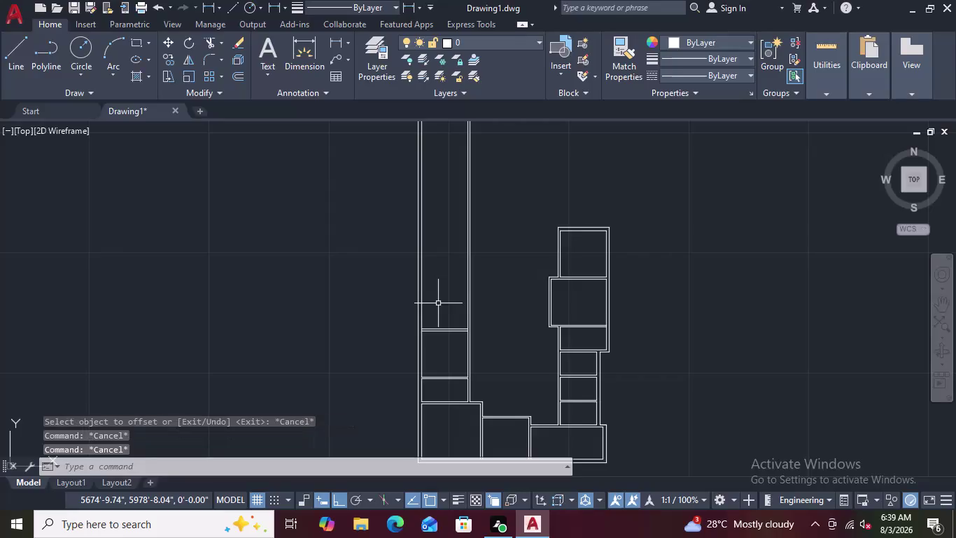
Cancel the unfinished offset and zoom in on the wall junction.
key(Escape)
key(Escape)
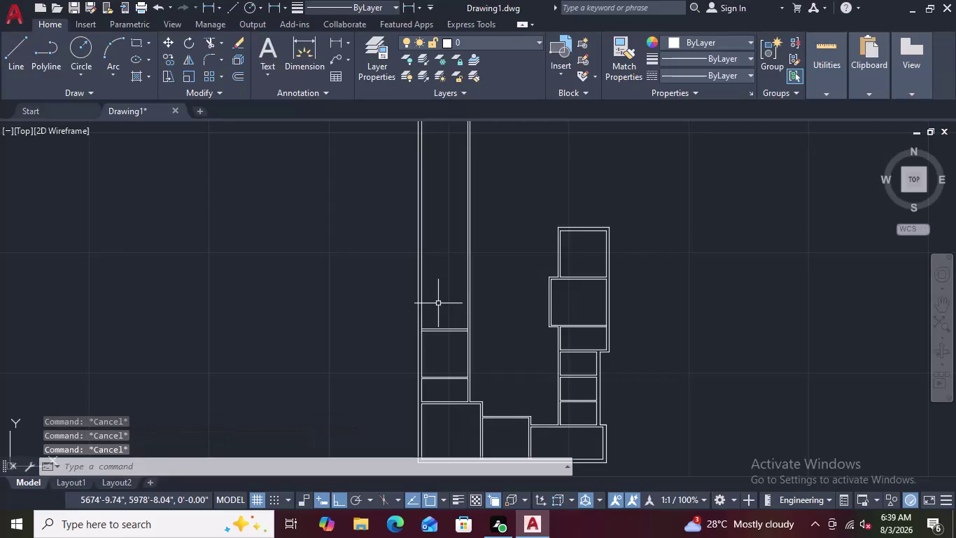
scroll(up, 3)
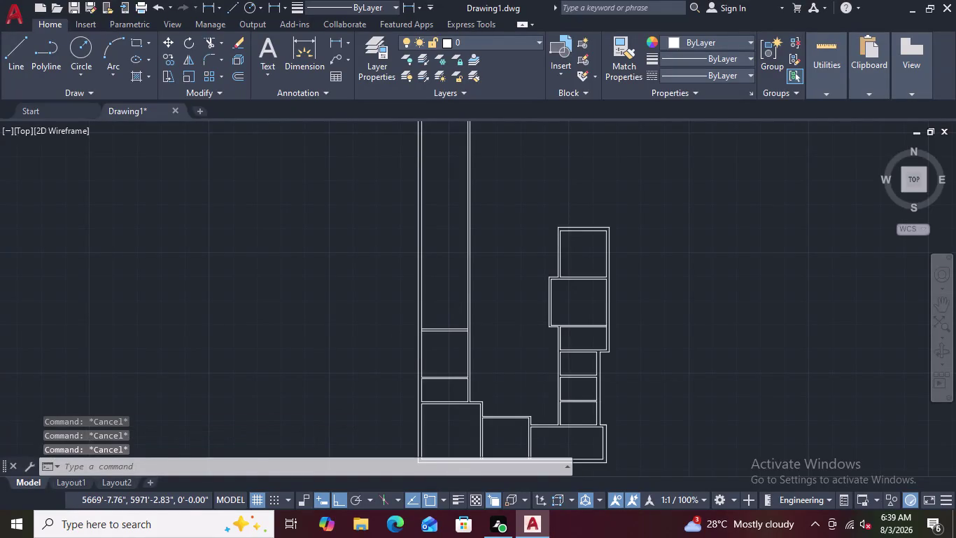
scroll(up, 3)
scroll(up, 3)
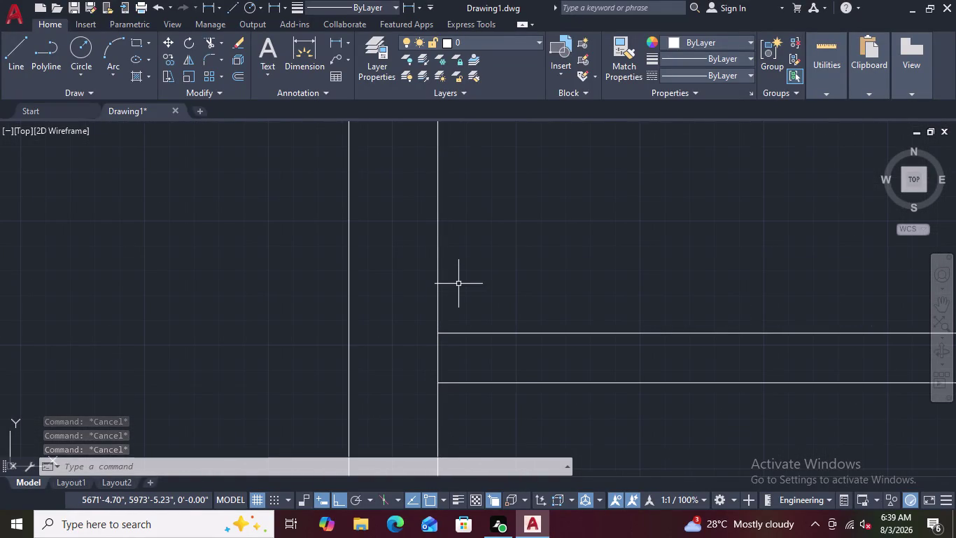
key(Escape)
Trim away the wall line between the two partition lines using TR.
text(T)
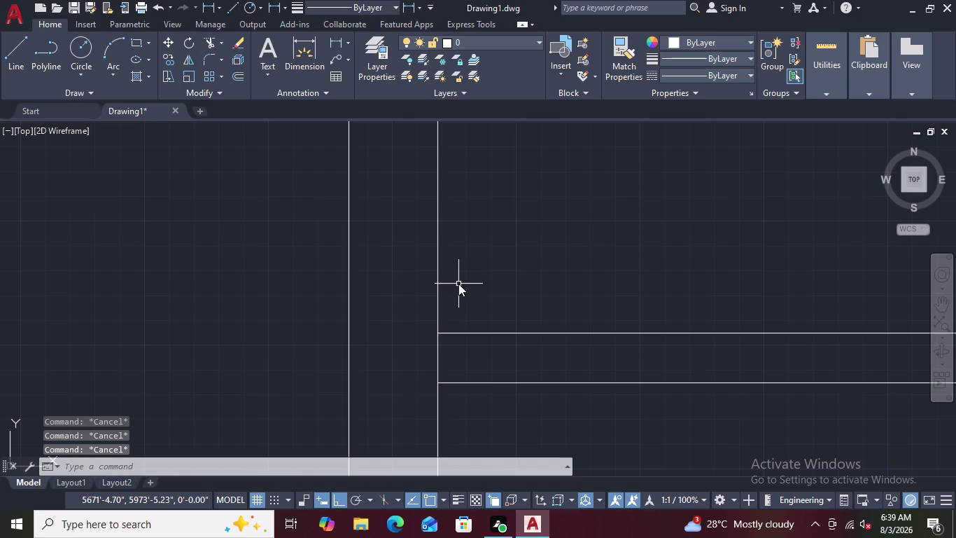
text(R)
key(space)
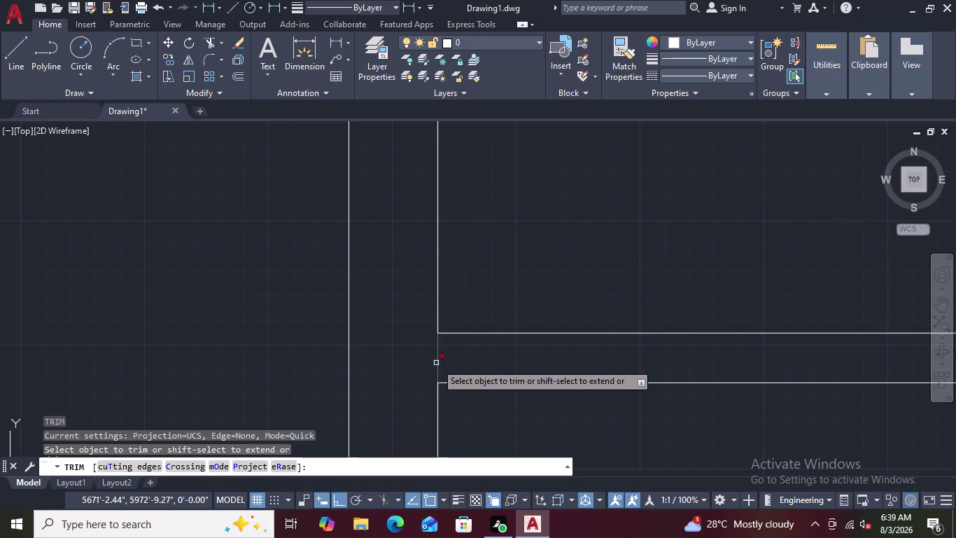
click(436, 363)
Trim the wall segment at the next wall junction.
scroll(down, 3)
scroll(down, 3)
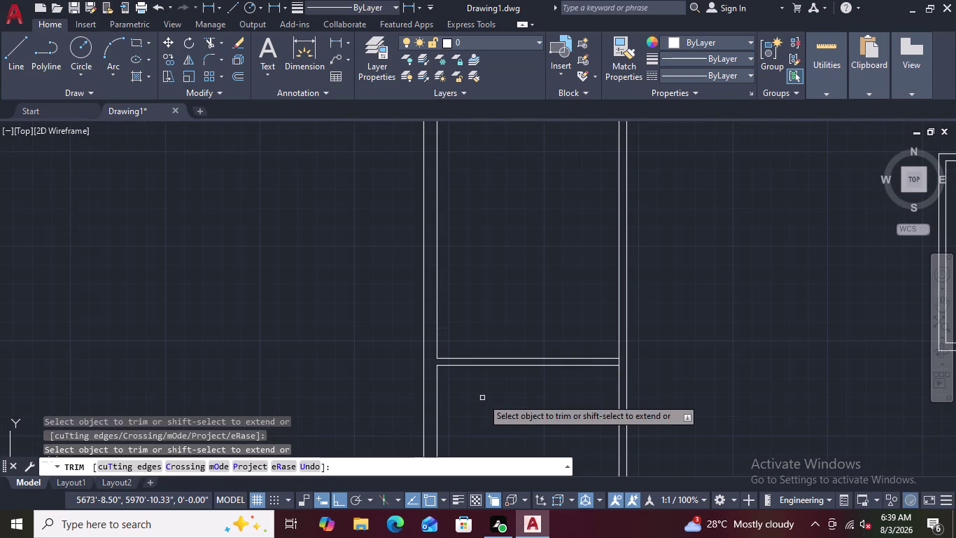
middle_drag(482, 397, 485, 292)
scroll(up, 3)
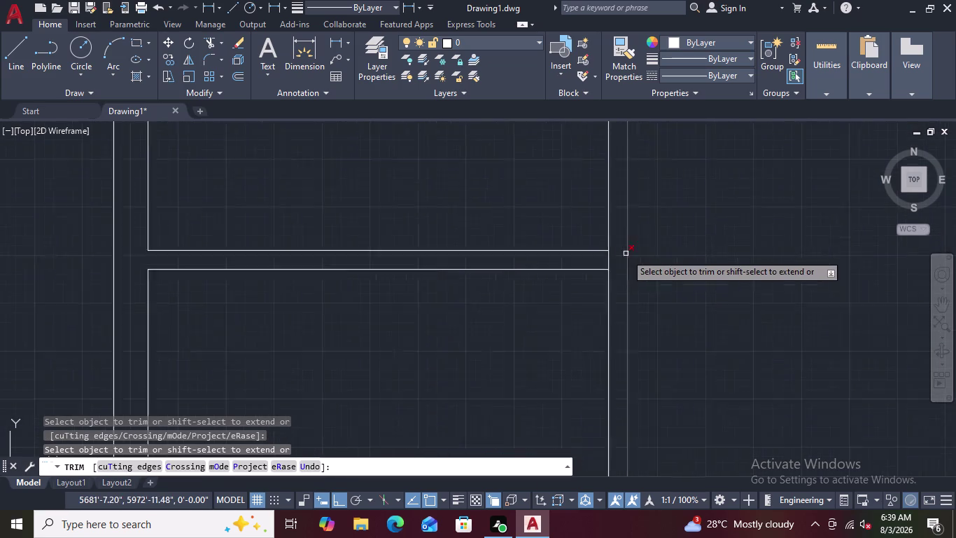
scroll(up, 3)
click(596, 263)
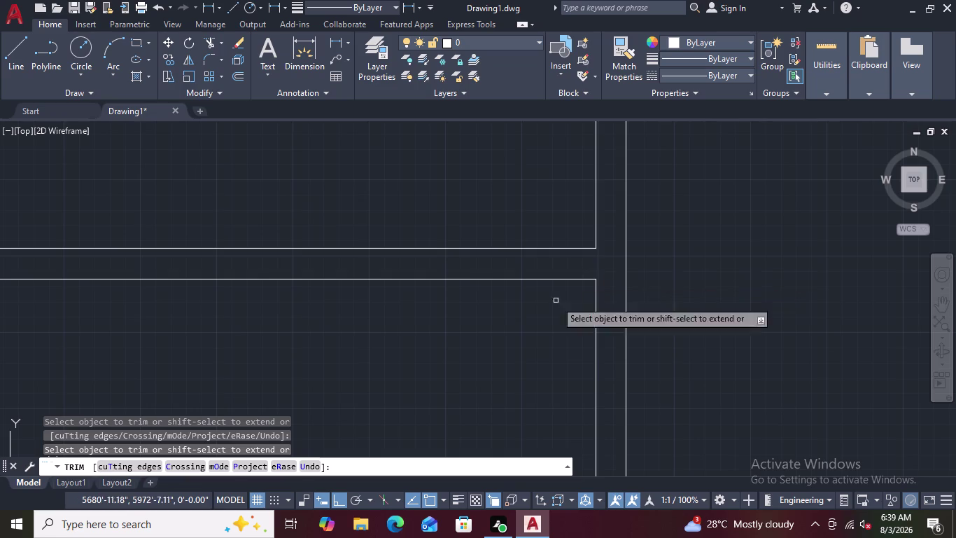
Pan to the left column of rooms and end the trim command.
scroll(down, 3)
scroll(up, 3)
middle_drag(455, 374, 488, 260)
scroll(down, 3)
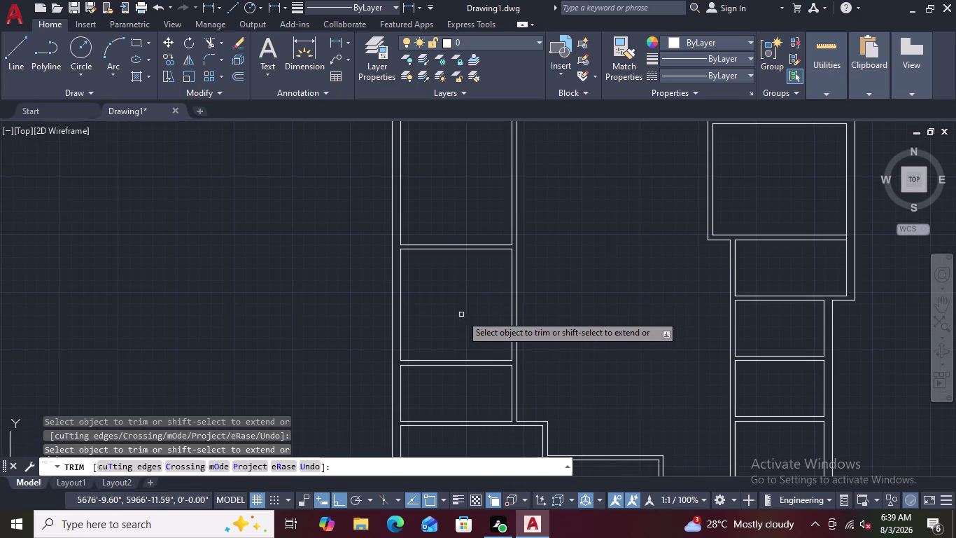
middle_drag(455, 328, 458, 320)
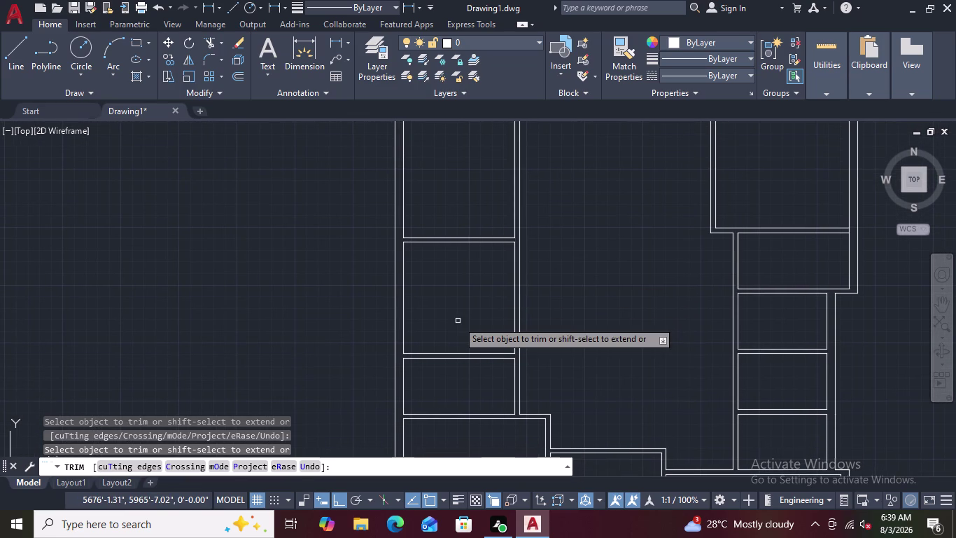
key(Escape)
key(Escape)
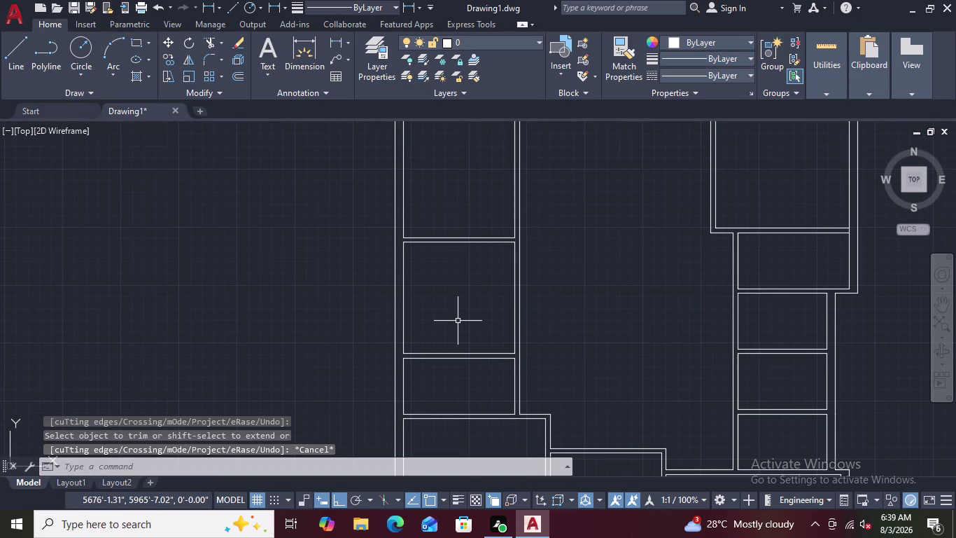
key(Escape)
key(Escape)
key(Escape)
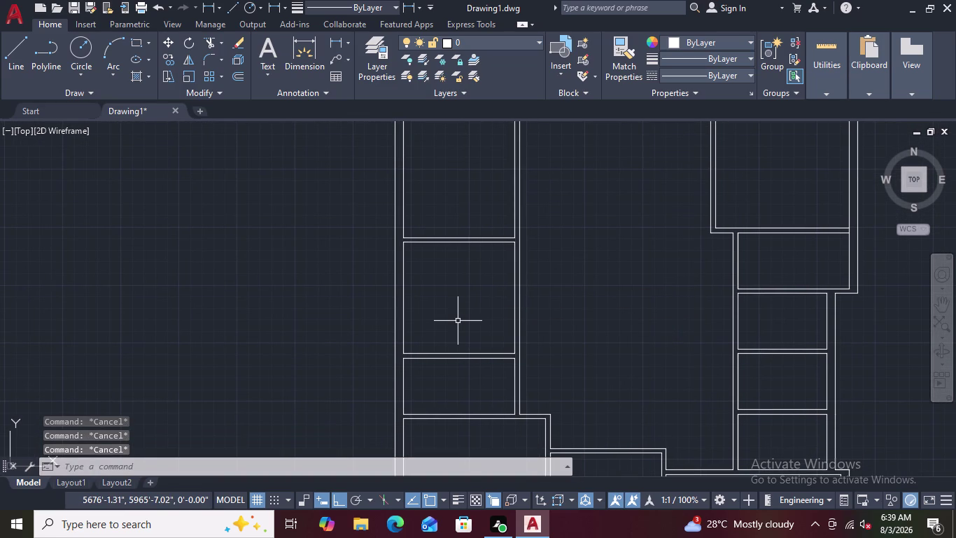
key(Escape)
key(Escape)
key(Escape)
key(Escape)
key(Escape)
scroll(down, 3)
scroll(up, 3)
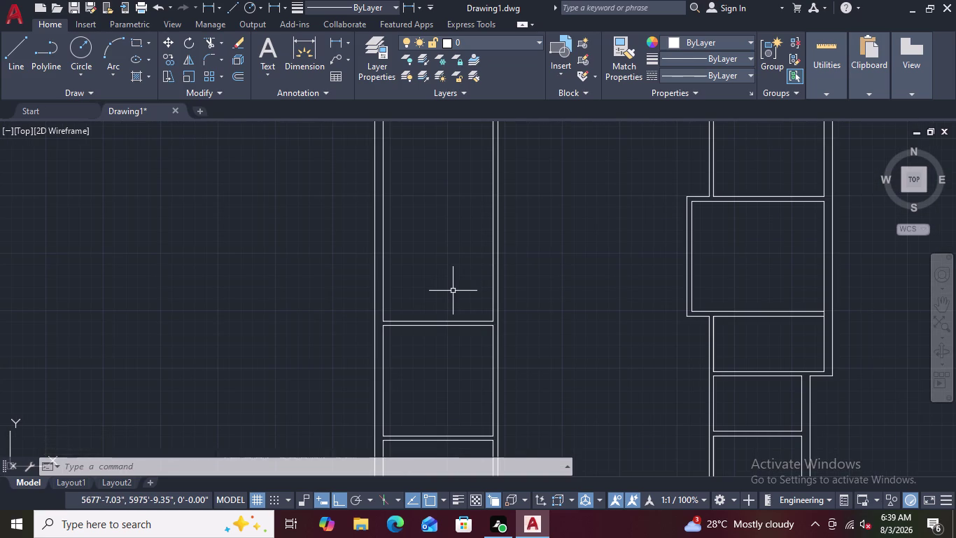
key(Escape)
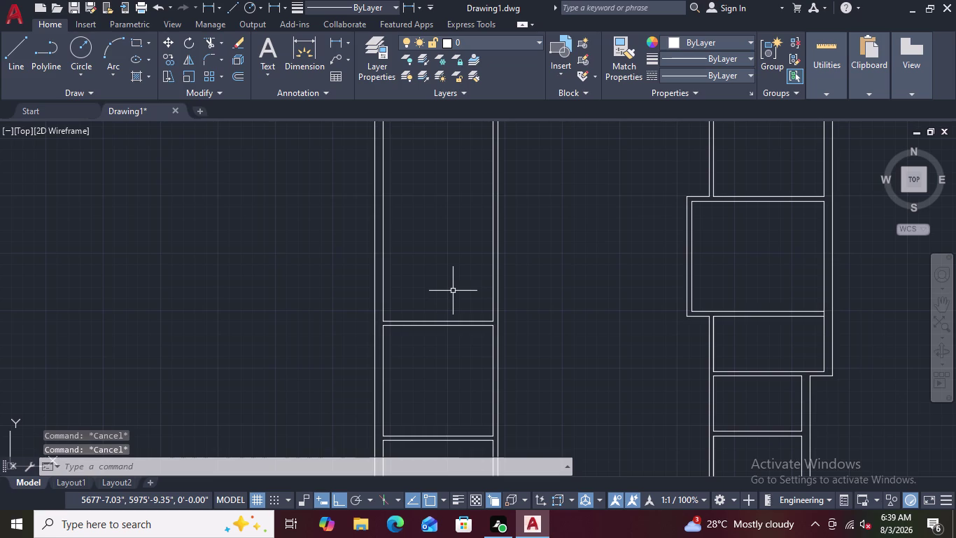
key(Escape)
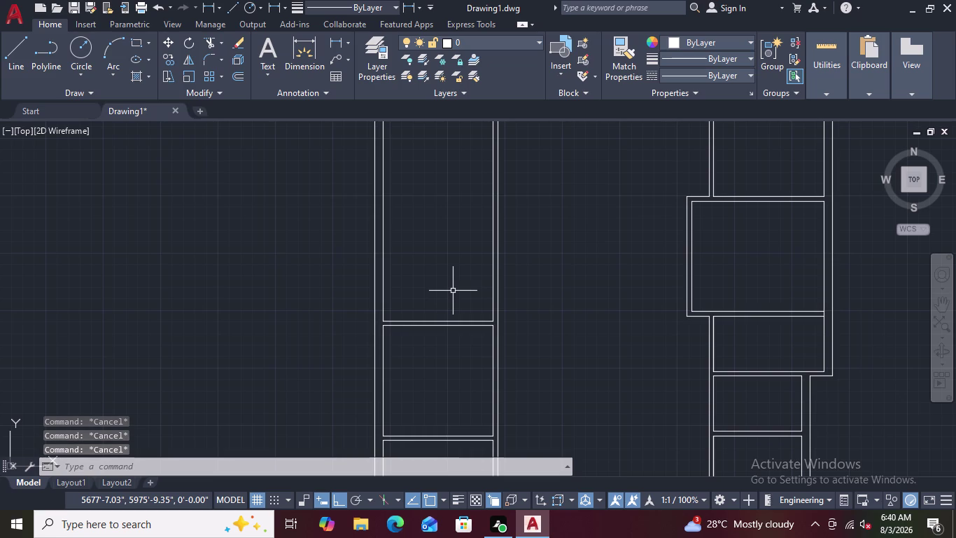
key(Escape)
scroll(down, 3)
scroll(up, 3)
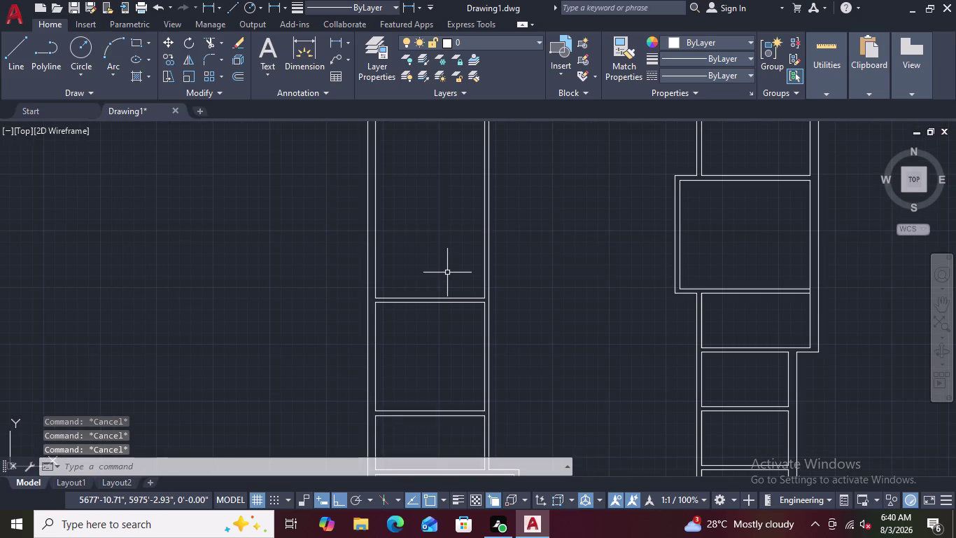
scroll(down, 3)
middle_drag(413, 398, 423, 393)
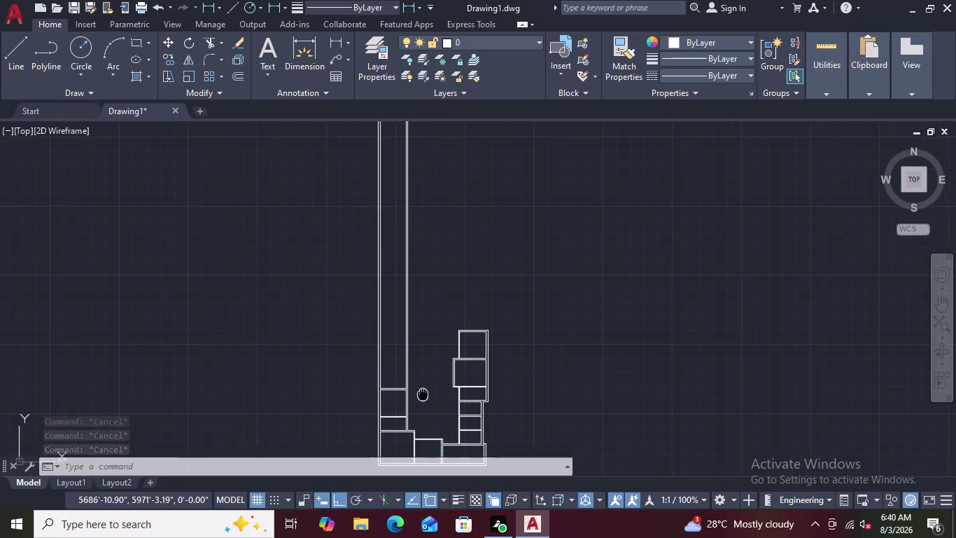
middle_drag(423, 393, 449, 282)
middle_drag(443, 271, 440, 256)
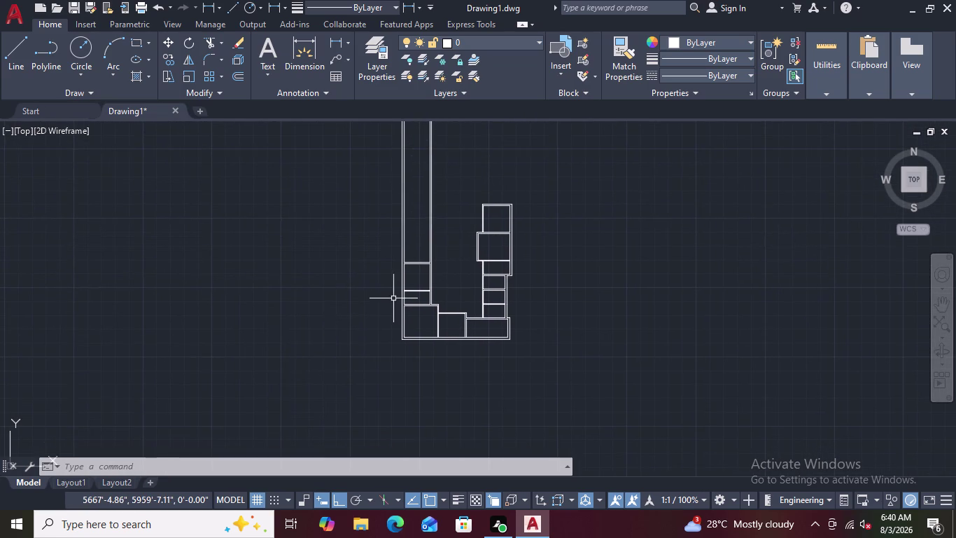
scroll(up, 3)
scroll(up, 3)
scroll(down, 3)
middle_drag(452, 254, 446, 272)
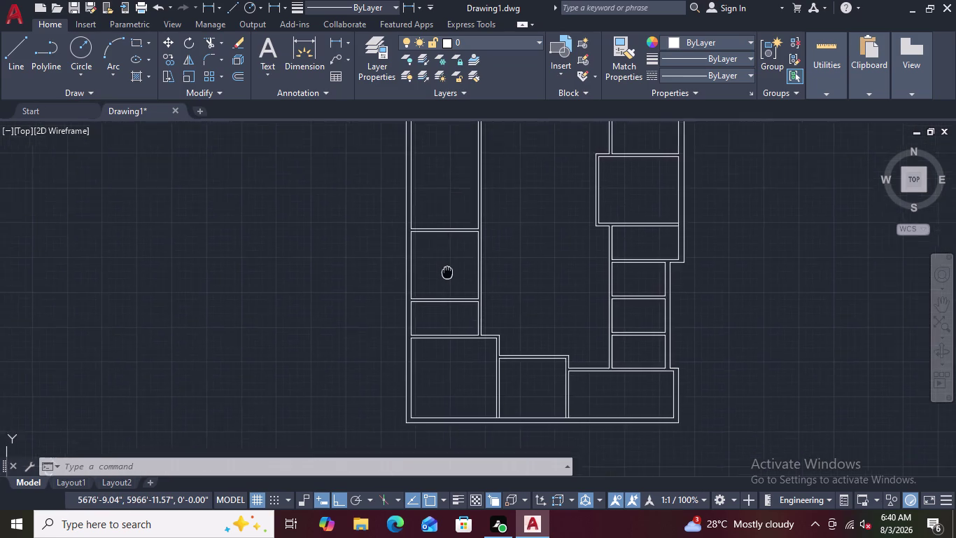
middle_drag(447, 272, 409, 331)
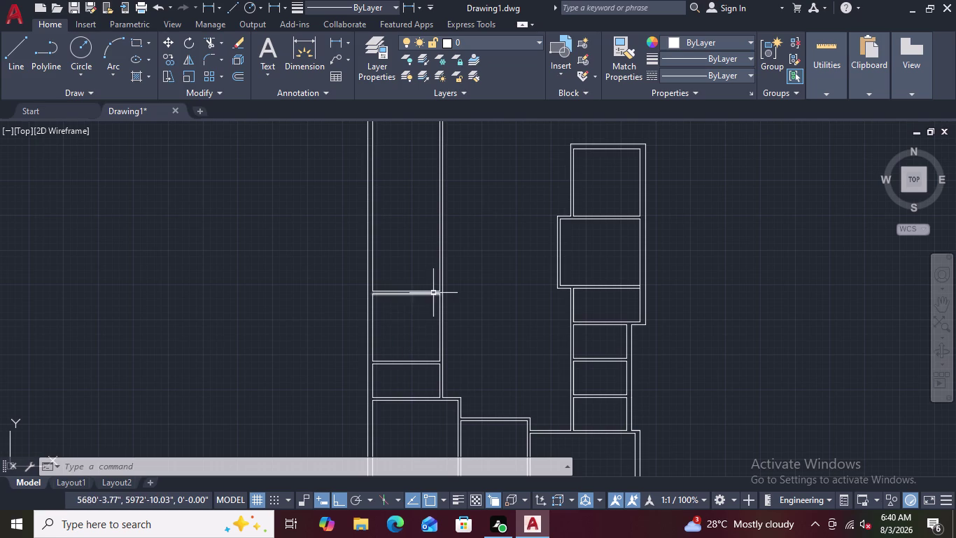
scroll(up, 3)
scroll(up, 3)
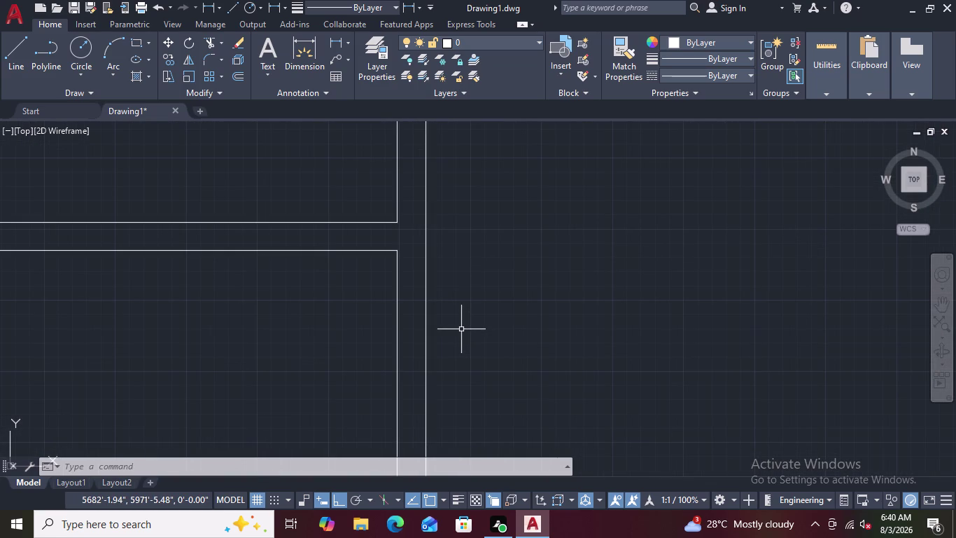
Extend the lower horizontal wall line to the vertical outer wall with EX.
text(EX)
key(space)
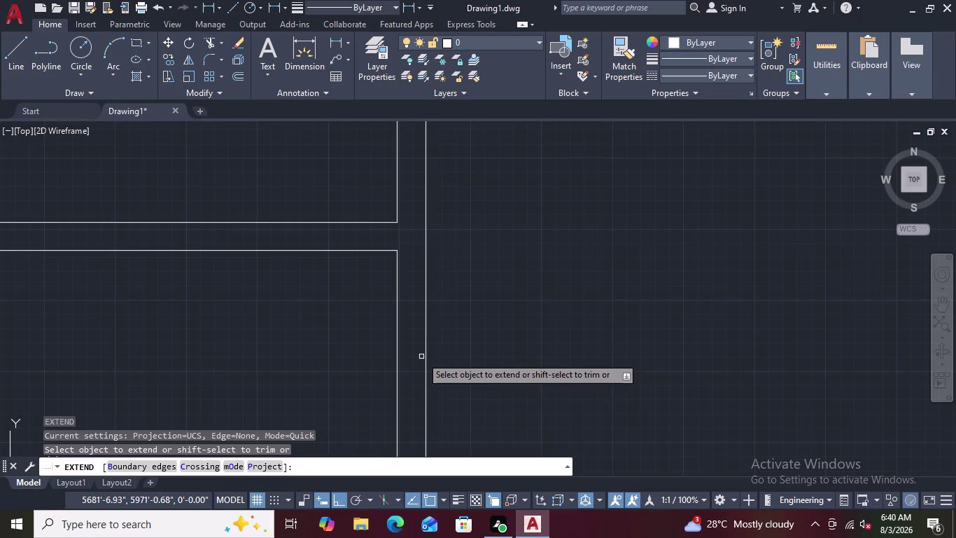
click(385, 251)
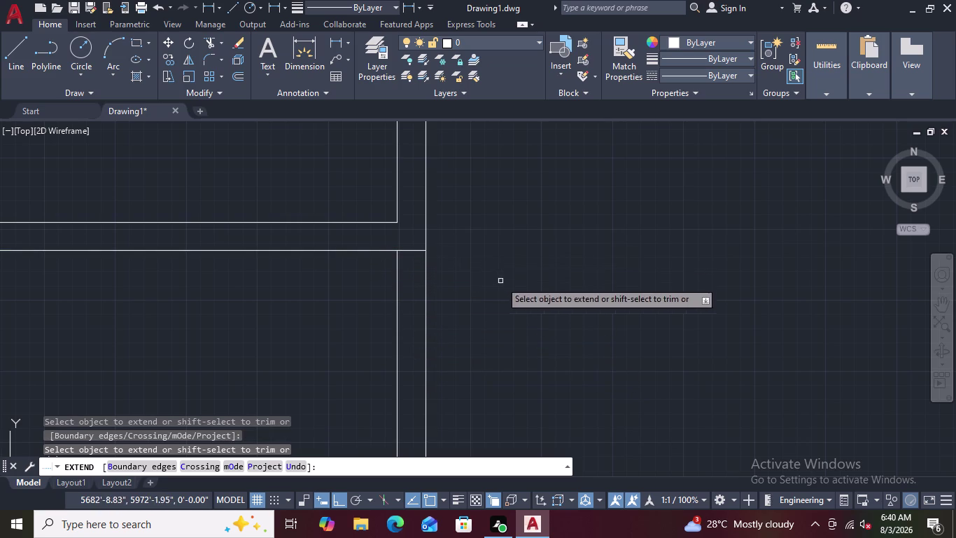
scroll(down, 3)
scroll(up, 3)
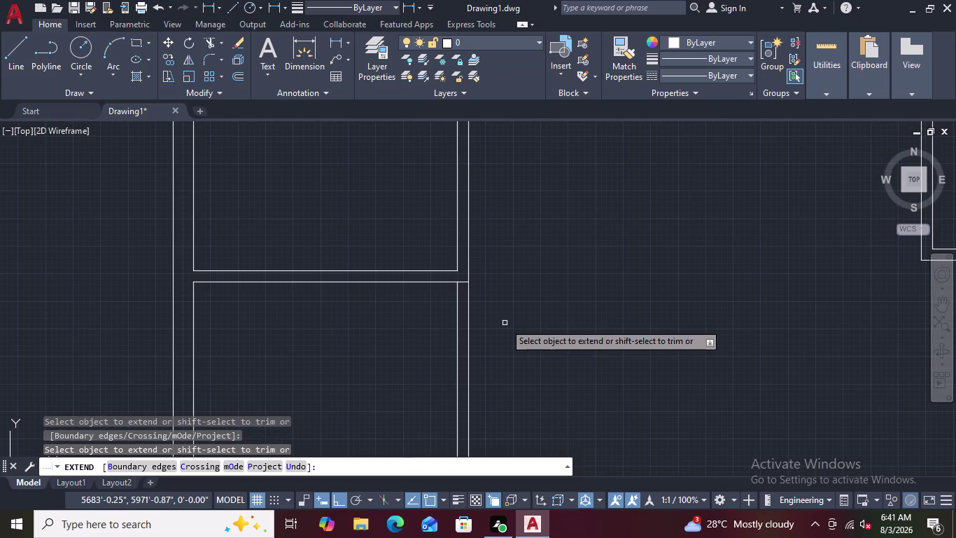
key(Escape)
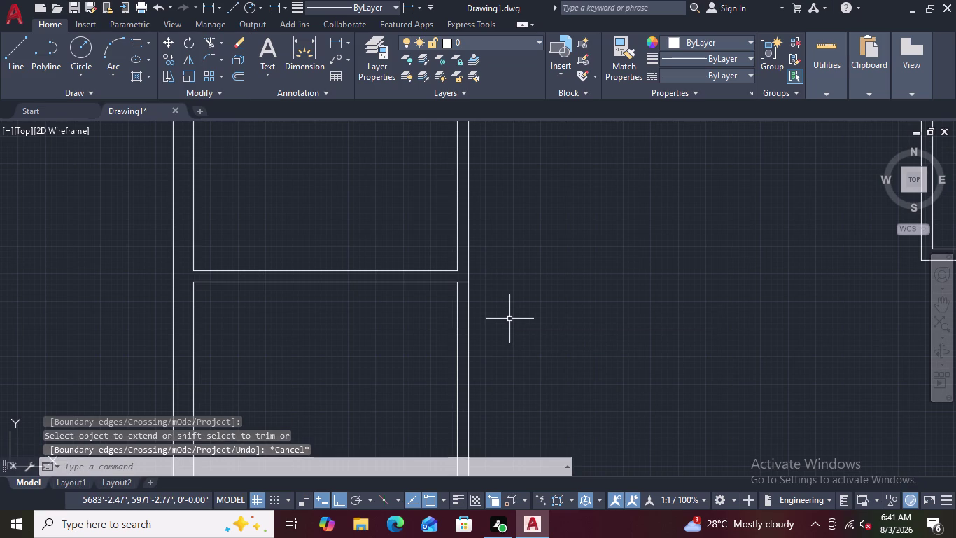
Draw a line rightward from the wall junction, entering a 12'5" length.
text(L)
key(space)
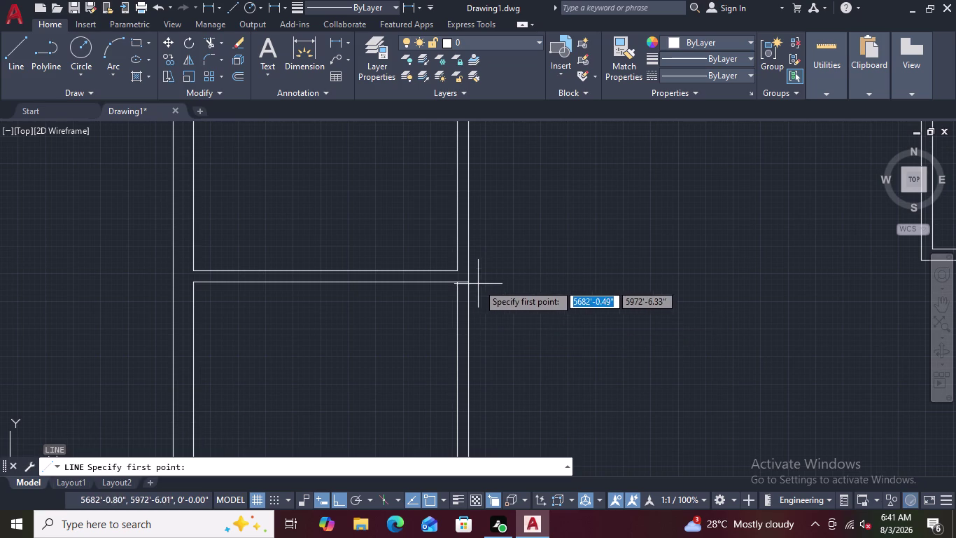
click(469, 283)
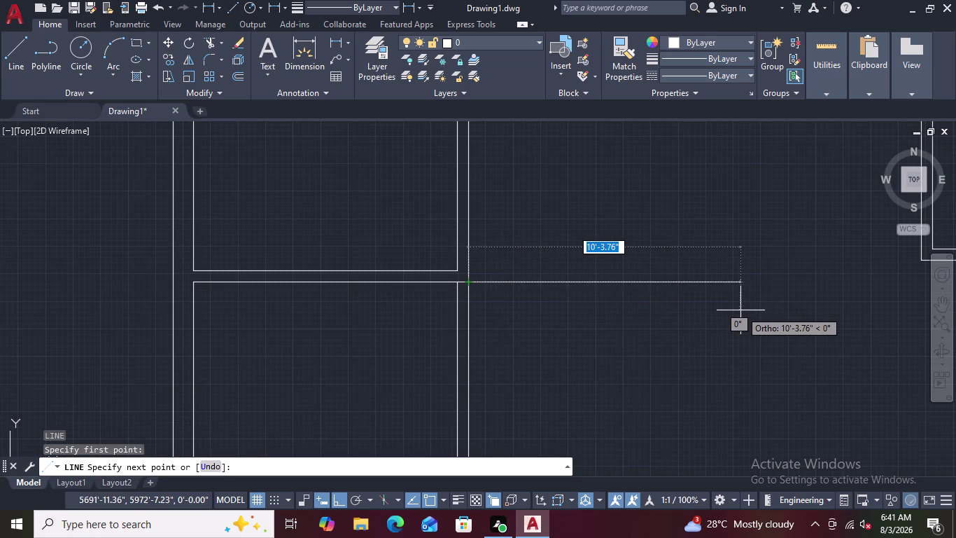
key(1)
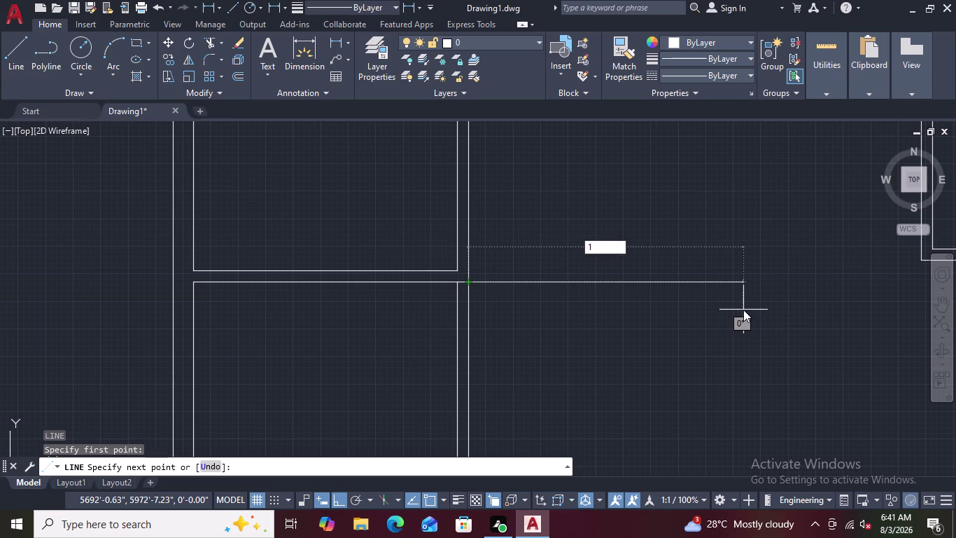
key(2)
key(apostrophe)
key(5)
key(shift+quotedbl)
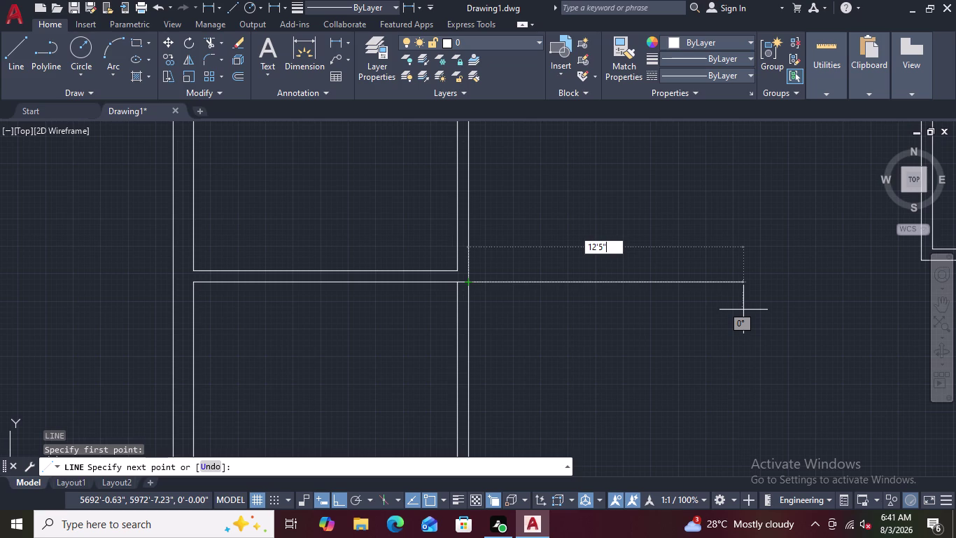